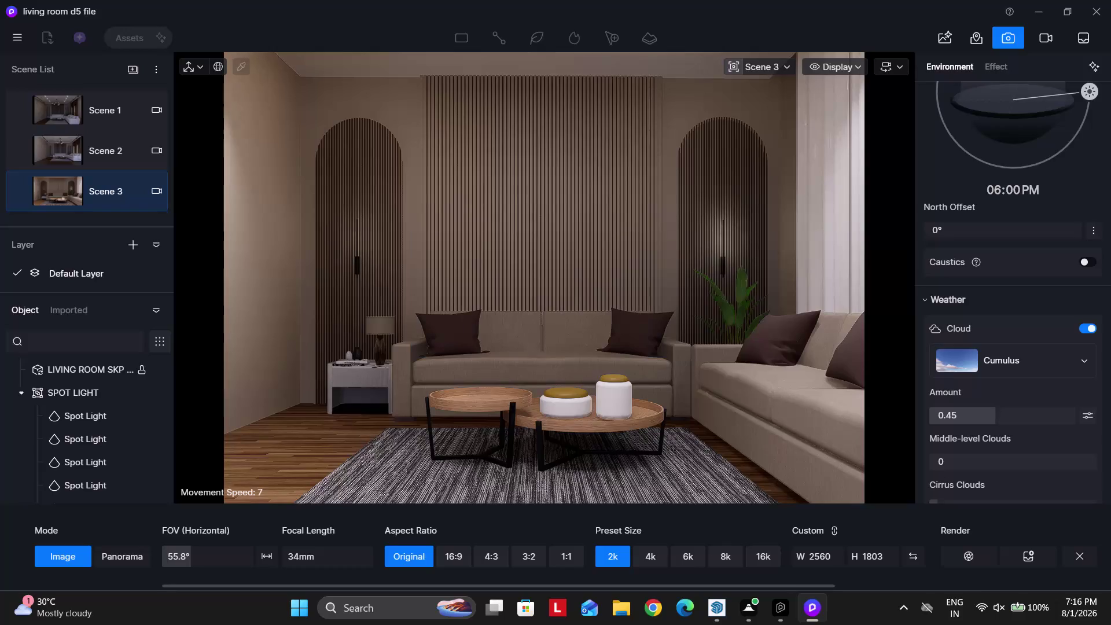
Switch to the Scene 1 camera, then move and turn it to frame the living room.
click(99, 123)
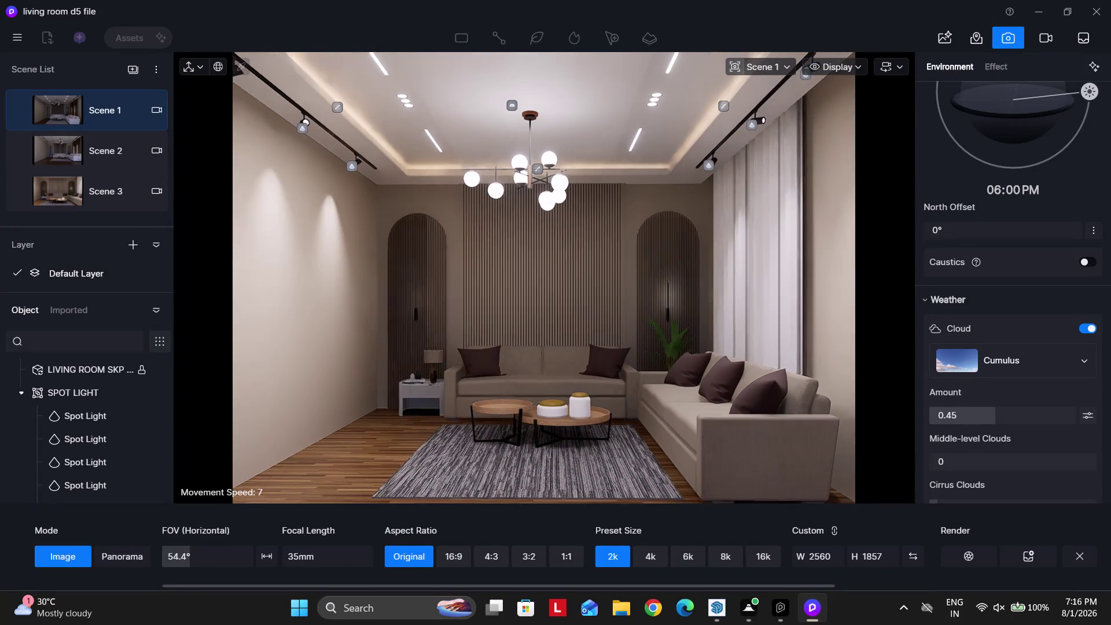
key(e)
key(e)
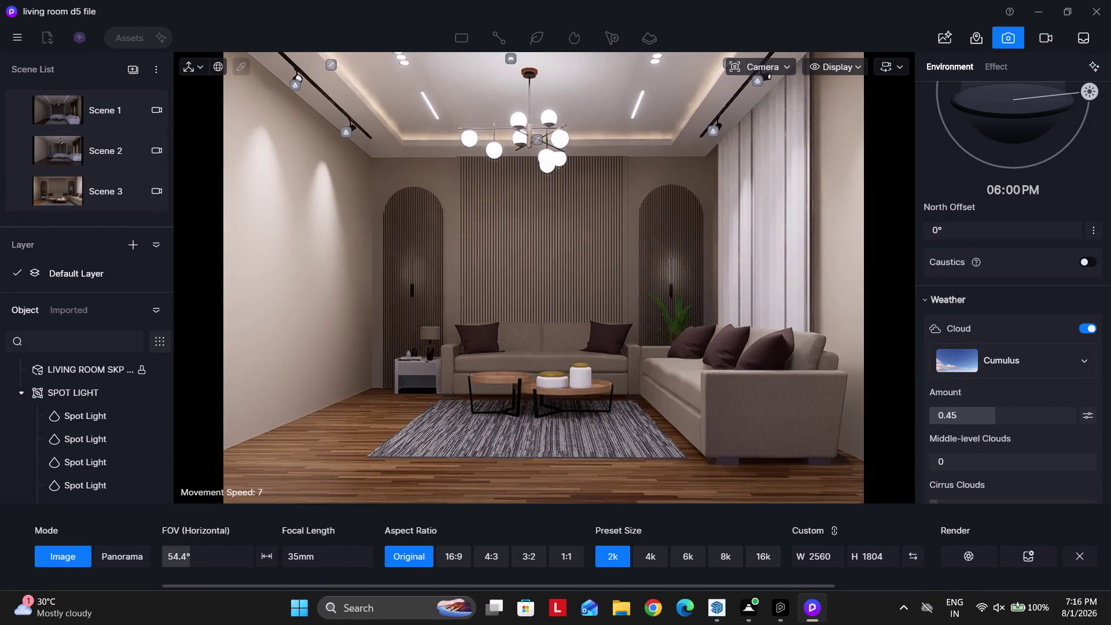
key(e)
key(w)
key(w)
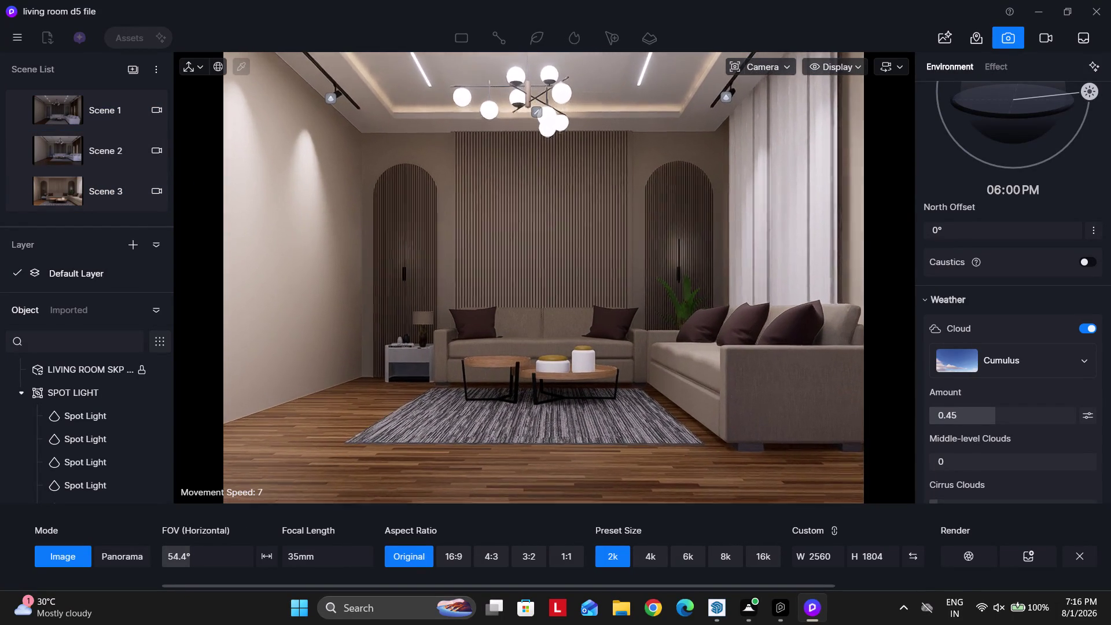
right_click(602, 306)
key(w)
right_drag(603, 301, 602, 294)
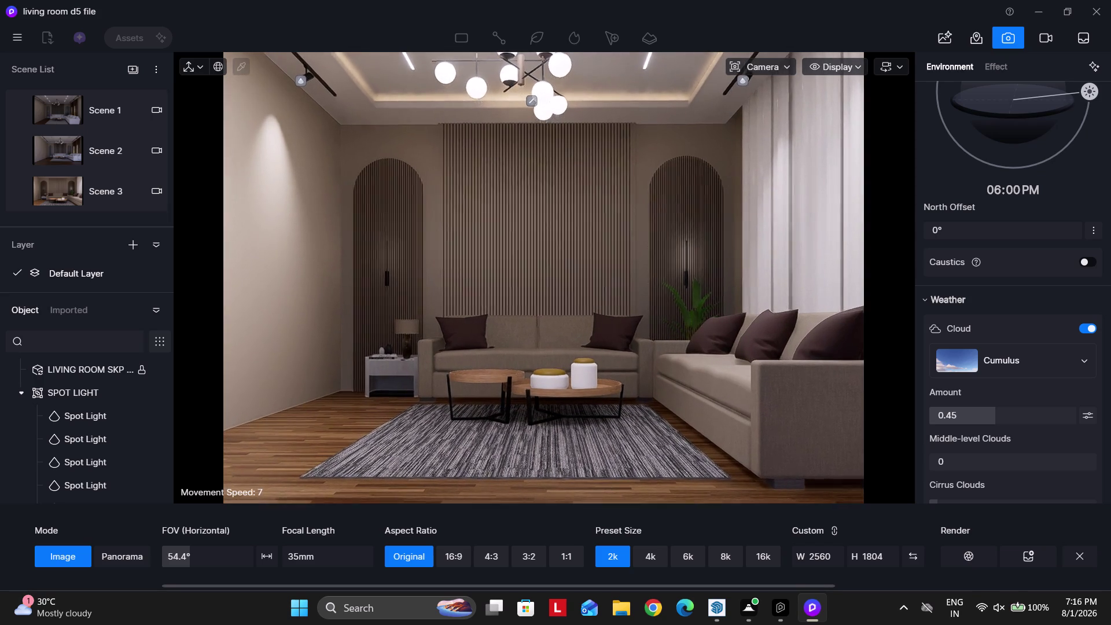
right_drag(602, 294, 600, 286)
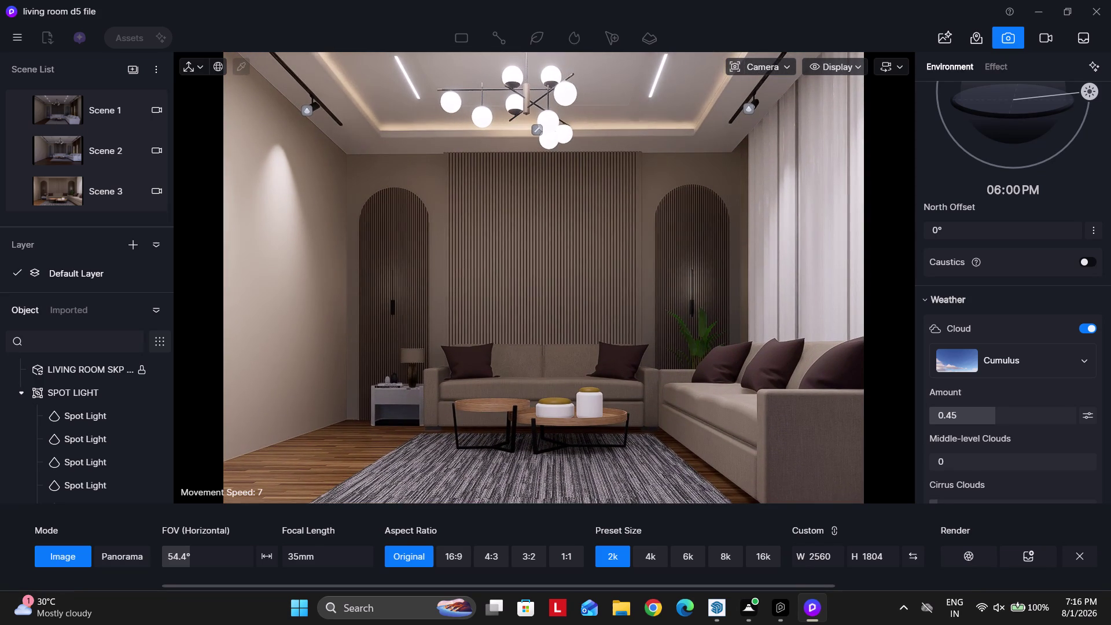
right_drag(600, 286, 601, 285)
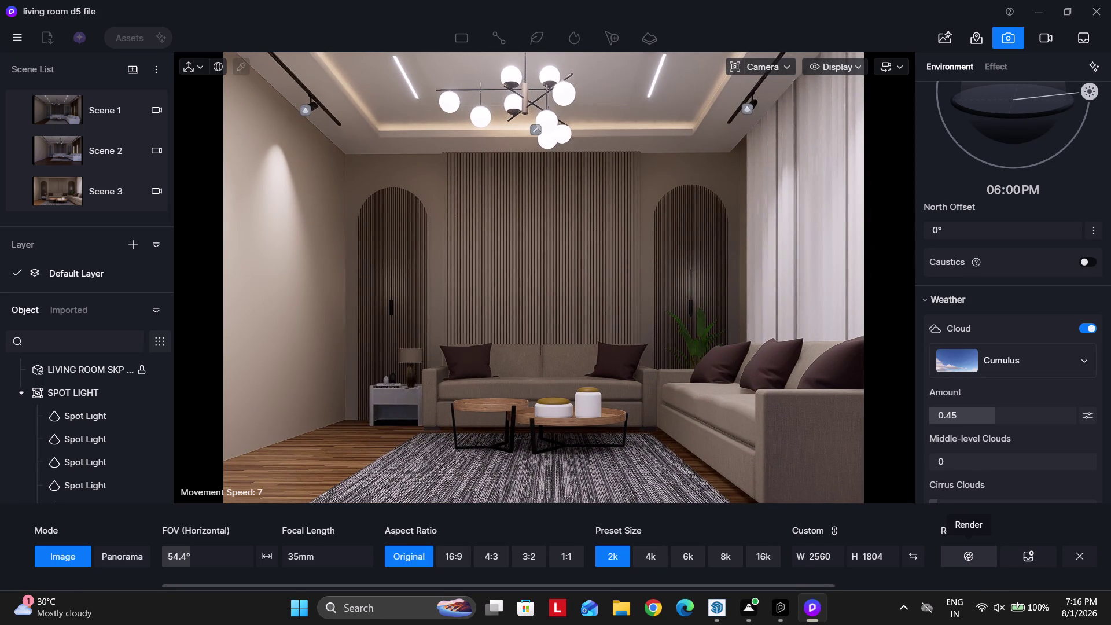
Render the framed view as a 2K image, saving the PNG to the Desktop.
click(966, 549)
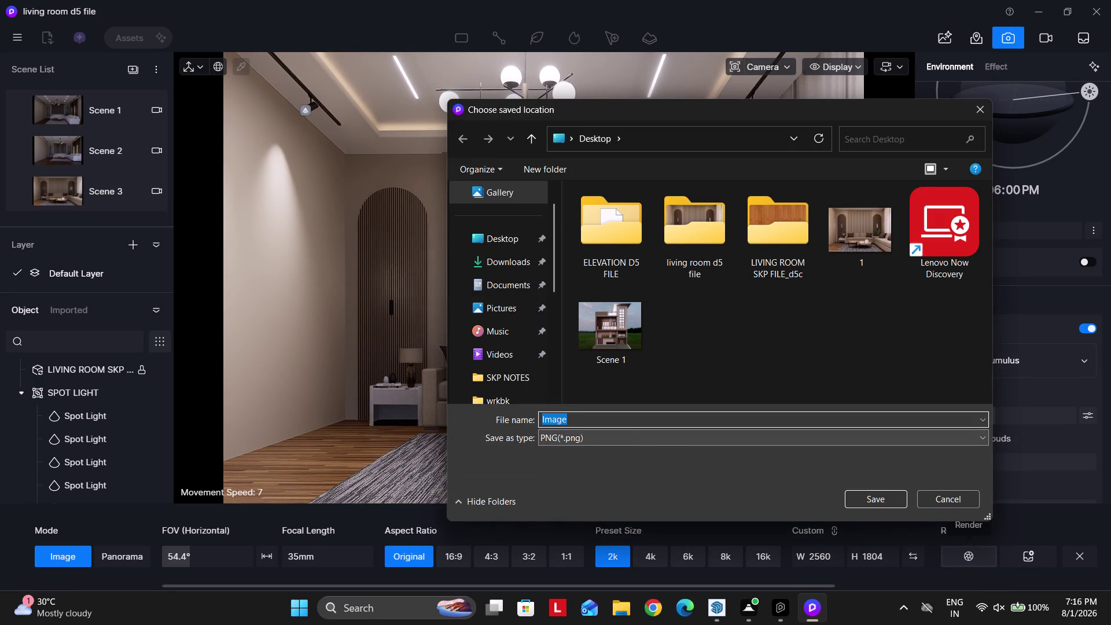
key(2)
key(Return)
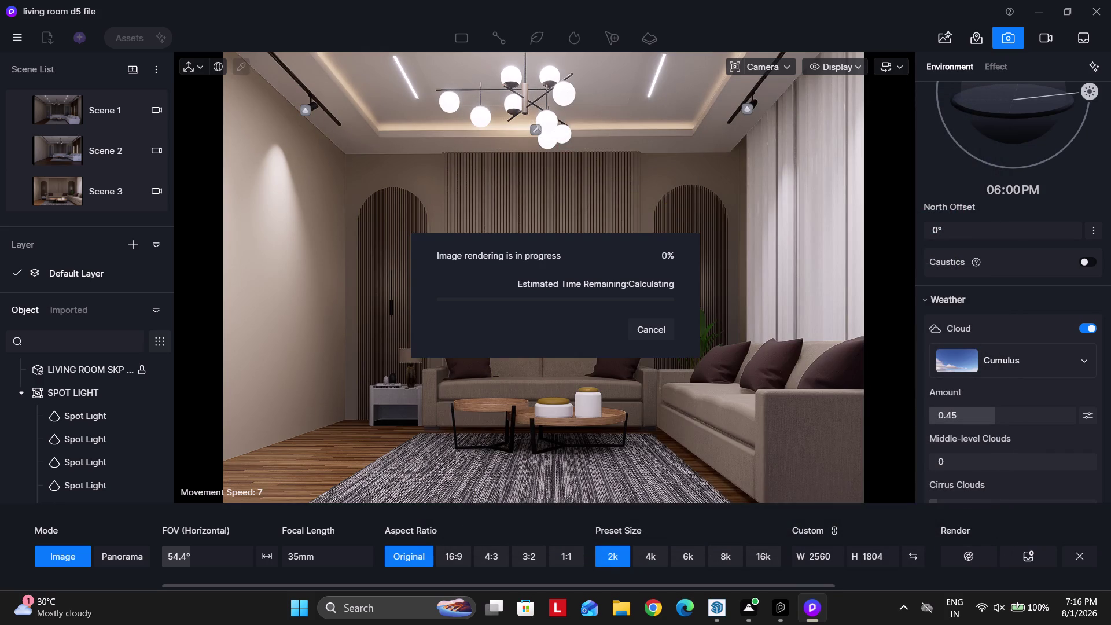